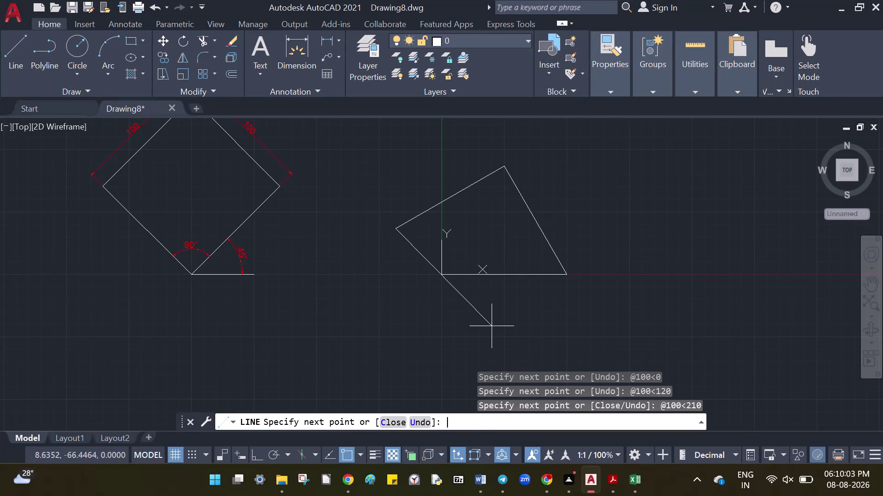
Undo the 100<210 side, keeping the horizontal and 120° sides.
key(ctrl+z)
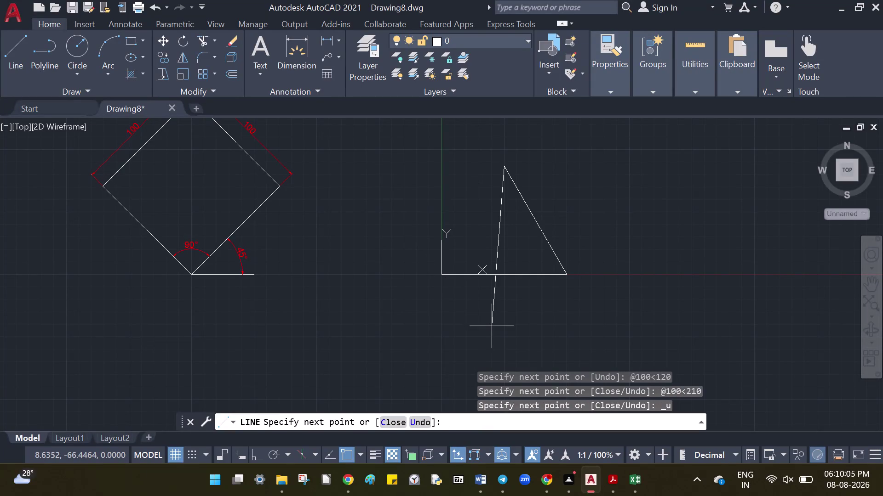